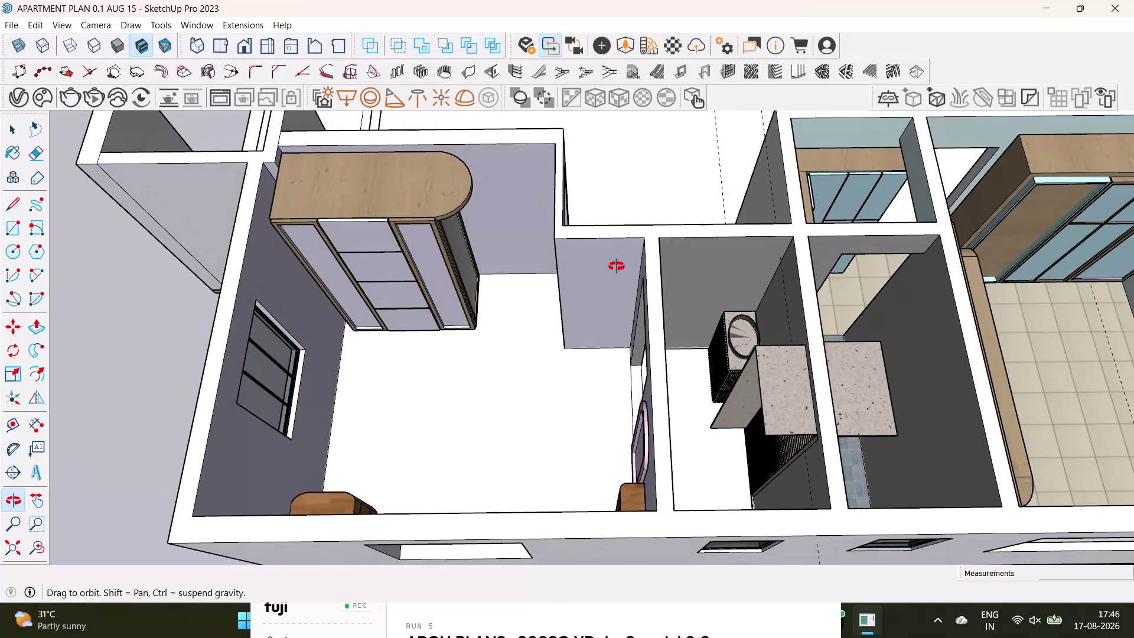
Draw a floor rectangle from below the wardrobe to the chest corner, then undo it.
click(11, 224)
scroll(up, 3)
click(328, 318)
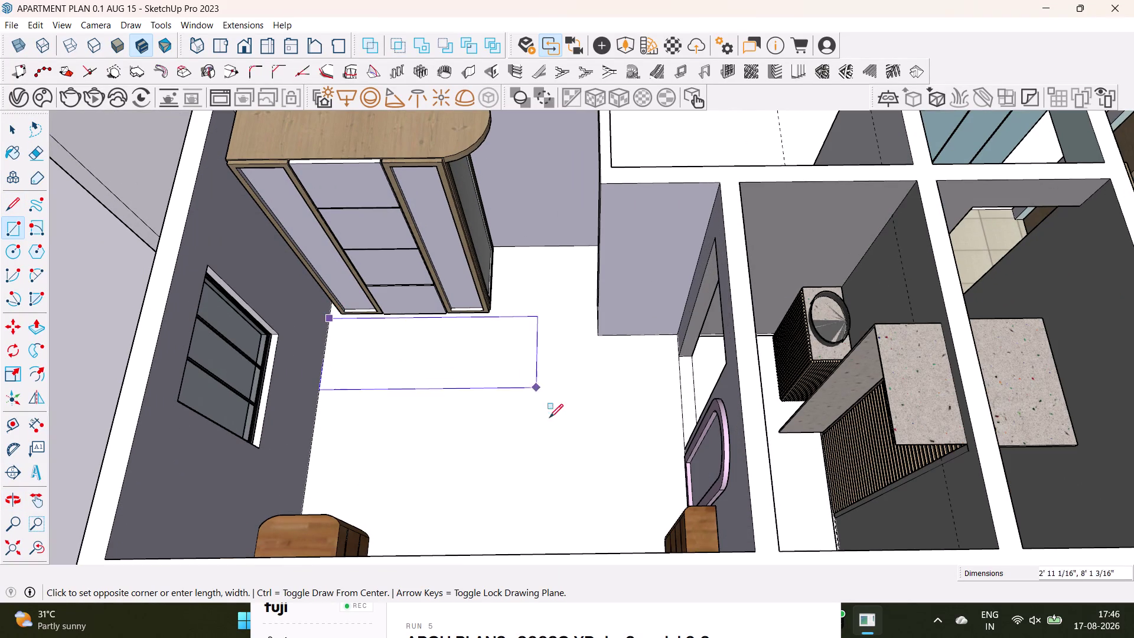
scroll(down, 3)
middle_drag(586, 499, 556, 420)
middle_drag(556, 420, 551, 506)
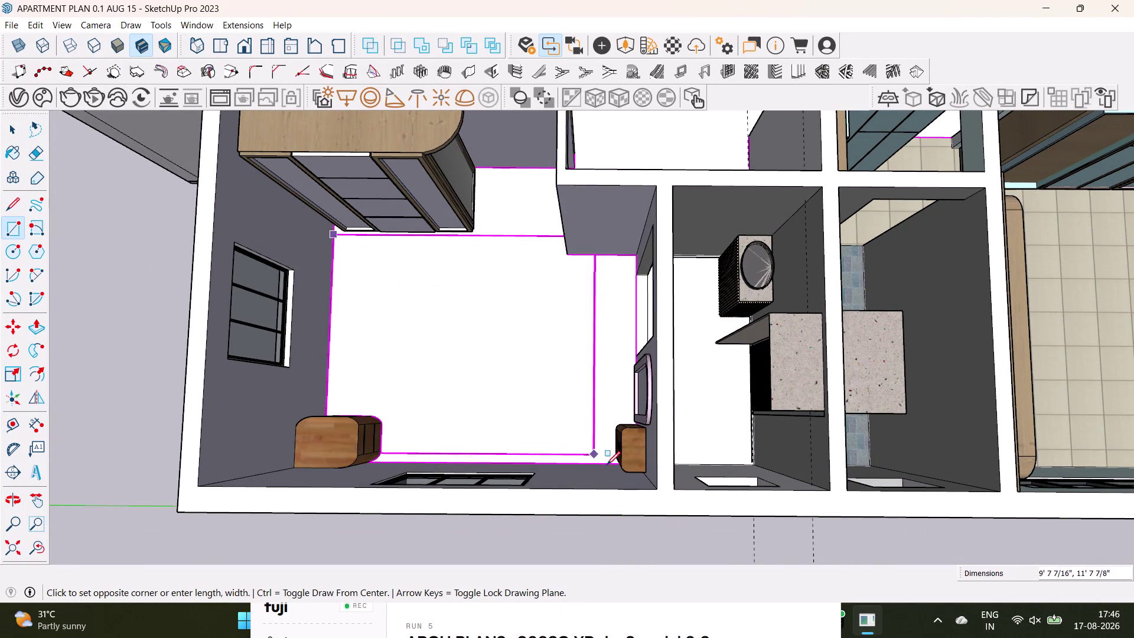
middle_drag(605, 458, 610, 518)
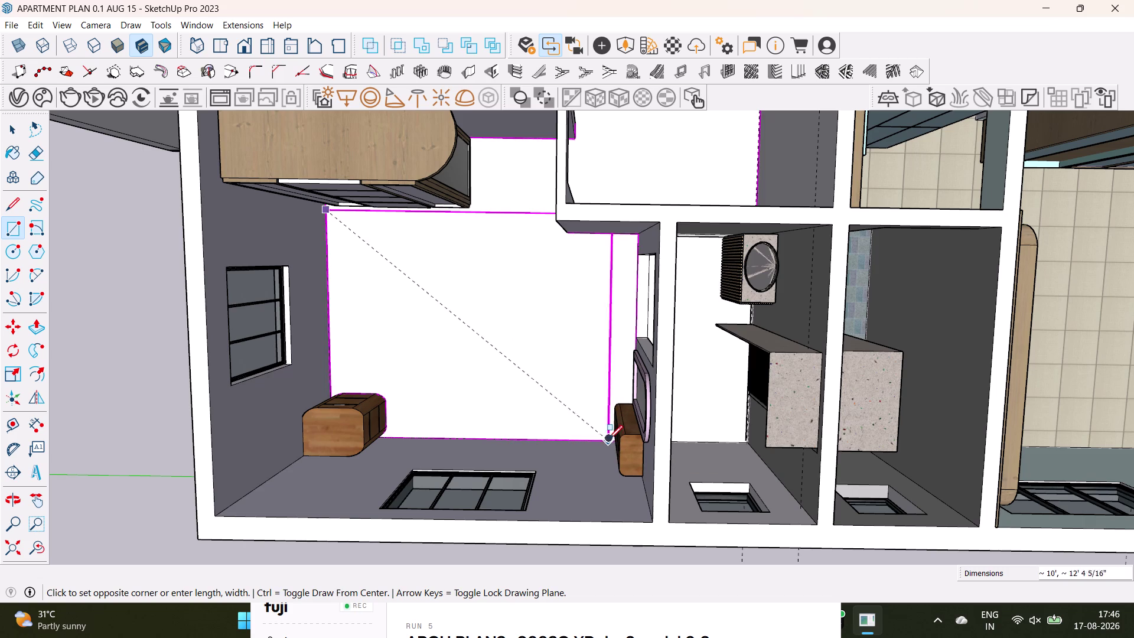
scroll(up, 3)
middle_drag(607, 464, 702, 353)
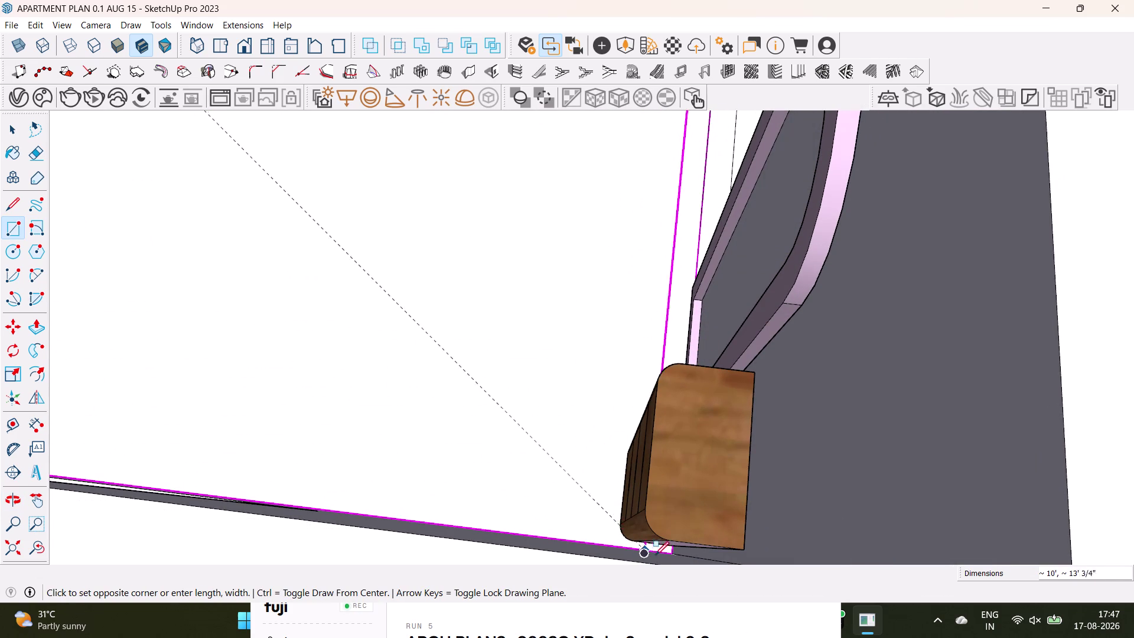
click(676, 556)
scroll(down, 3)
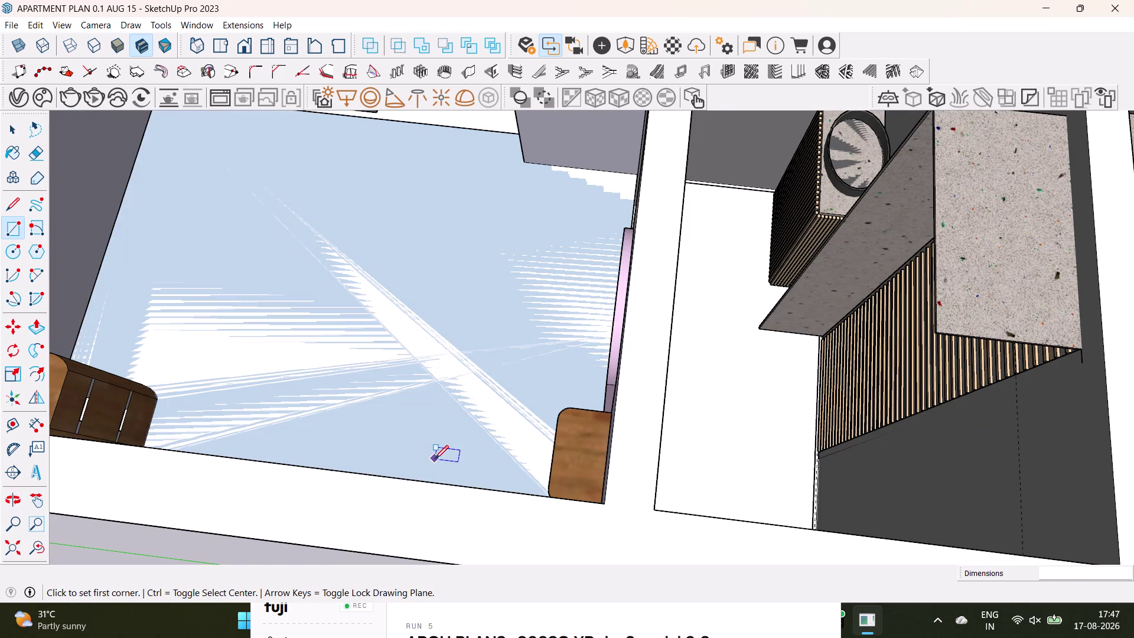
key(ctrl+z)
Redraw the bedroom floor rectangle, finishing at the corner beside the small chest.
middle_drag(253, 337, 374, 434)
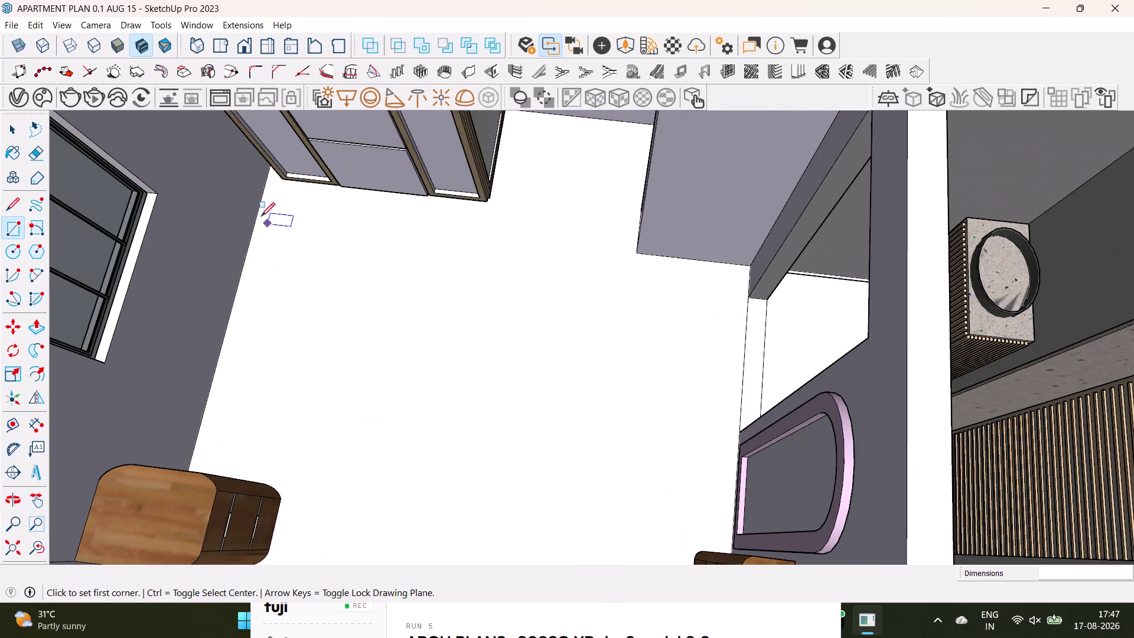
drag(256, 208, 271, 211)
scroll(down, 3)
key(Up)
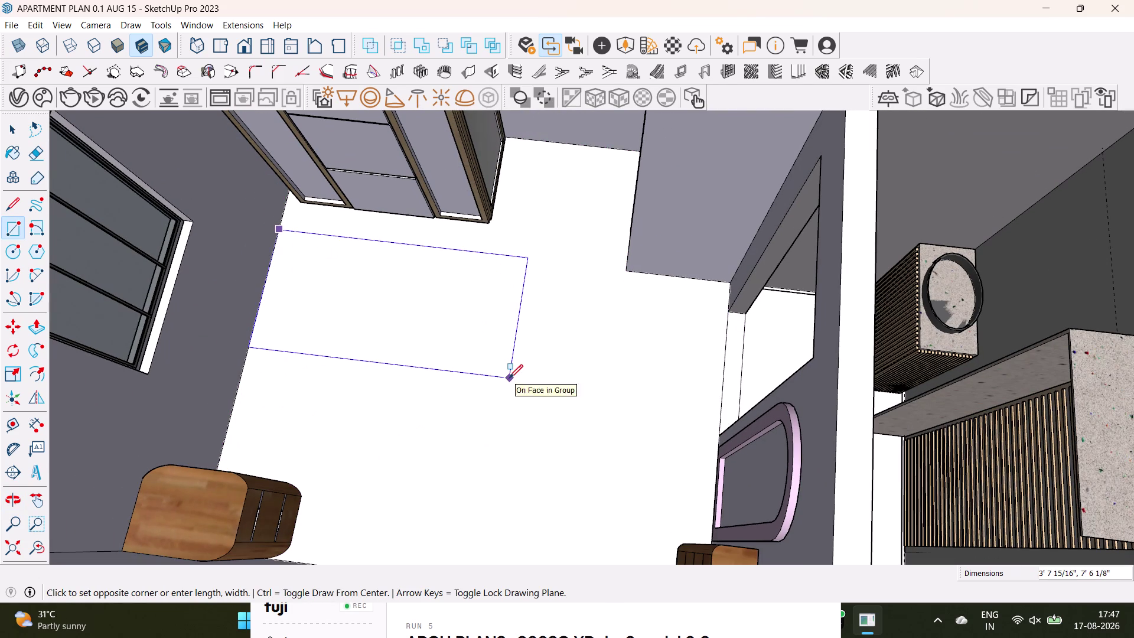
scroll(down, 3)
middle_drag(526, 447, 518, 383)
middle_drag(532, 385, 558, 490)
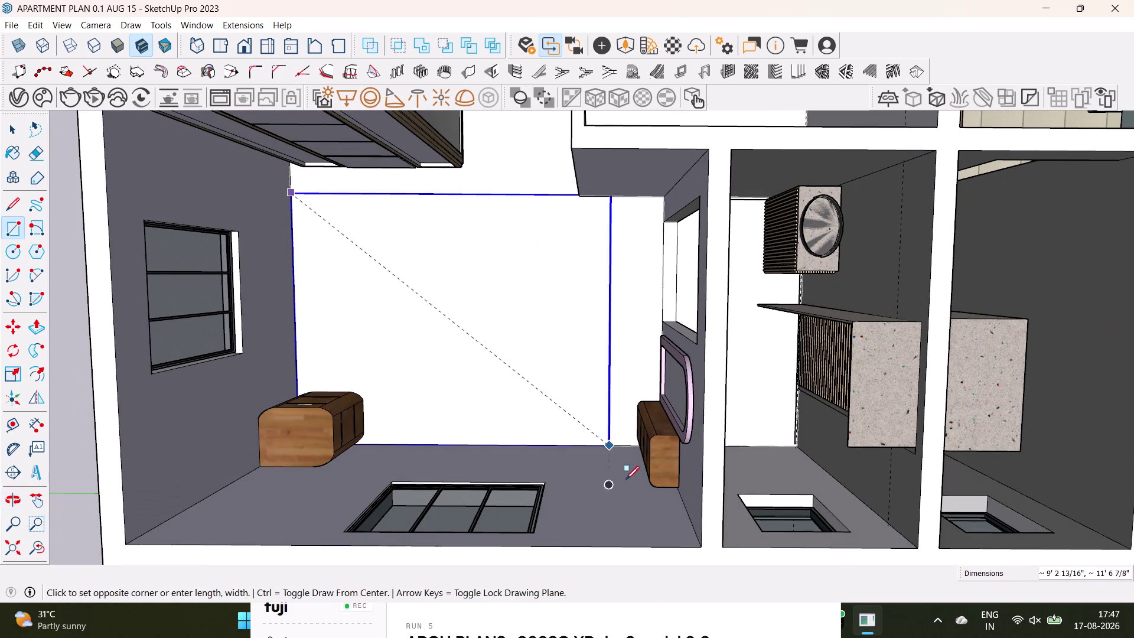
middle_drag(671, 504, 656, 429)
click(685, 492)
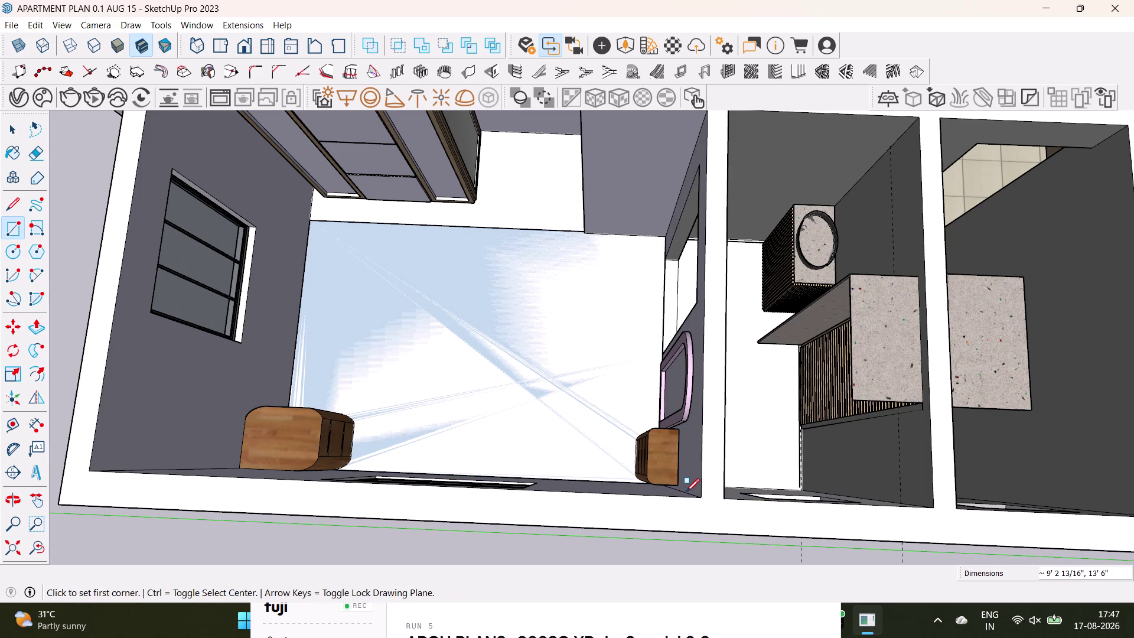
key(space)
middle_drag(436, 355, 437, 400)
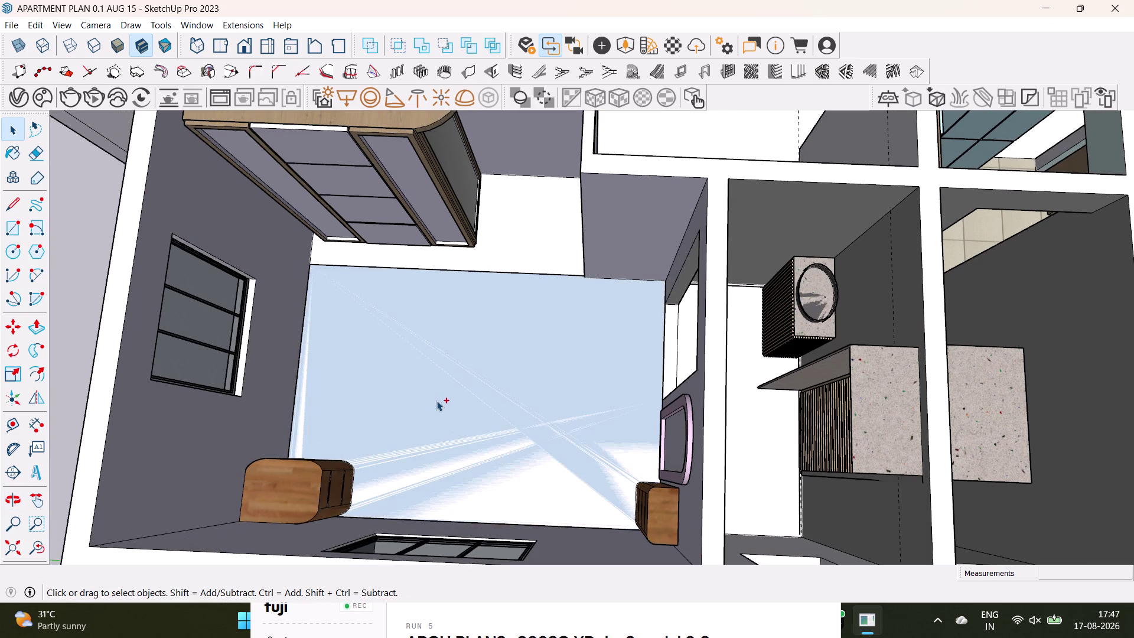
Undo the last change and open the floor group for editing.
key(ctrl+z)
triple_click(418, 371)
double_click(418, 371)
double_click(420, 390)
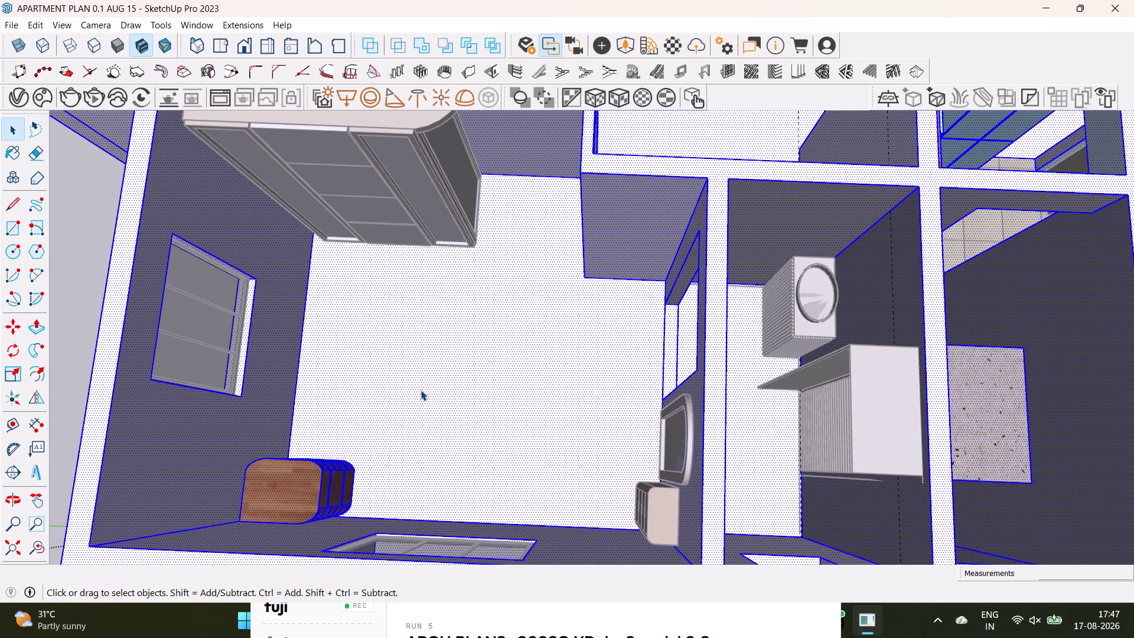
Draw a rectangle from the wardrobe's base corner to the corner beside the small chest.
click(2, 226)
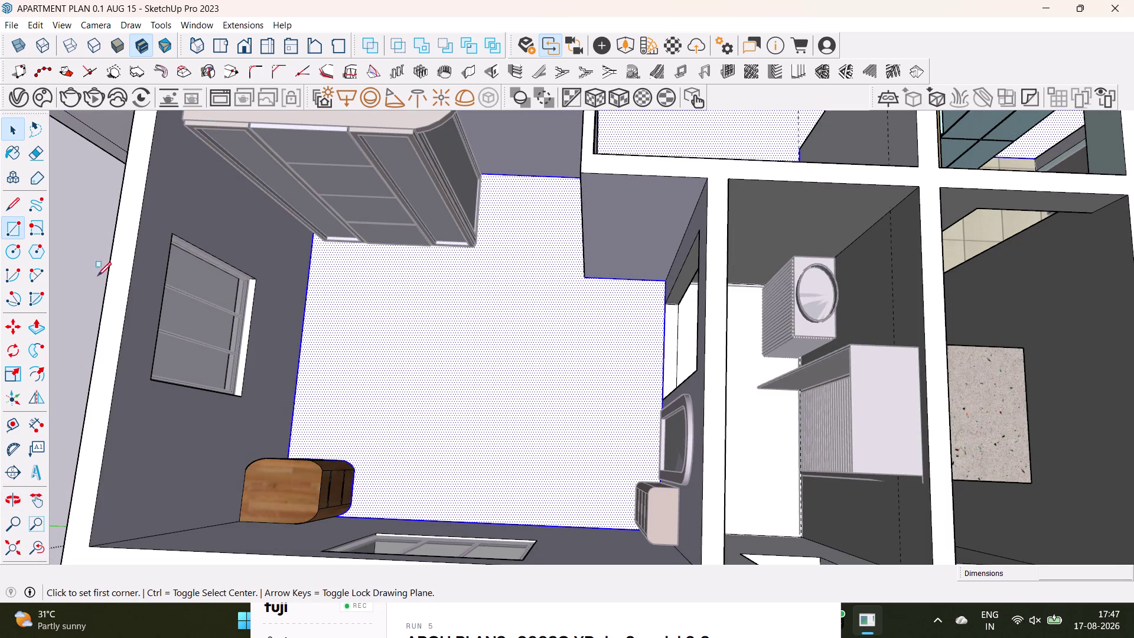
click(313, 262)
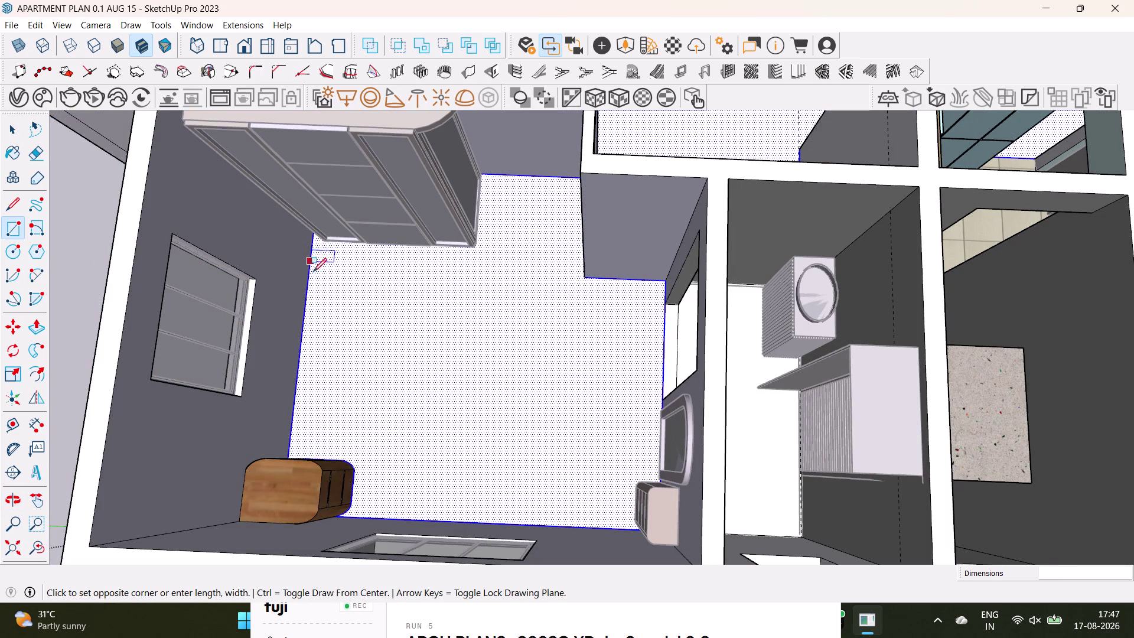
key(Up)
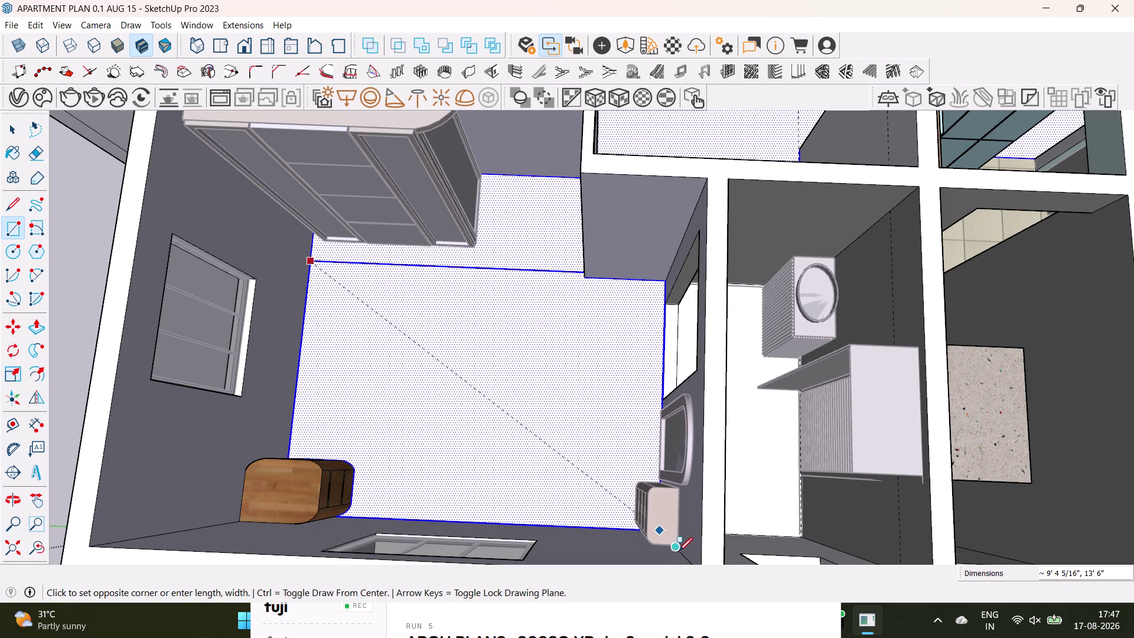
click(677, 553)
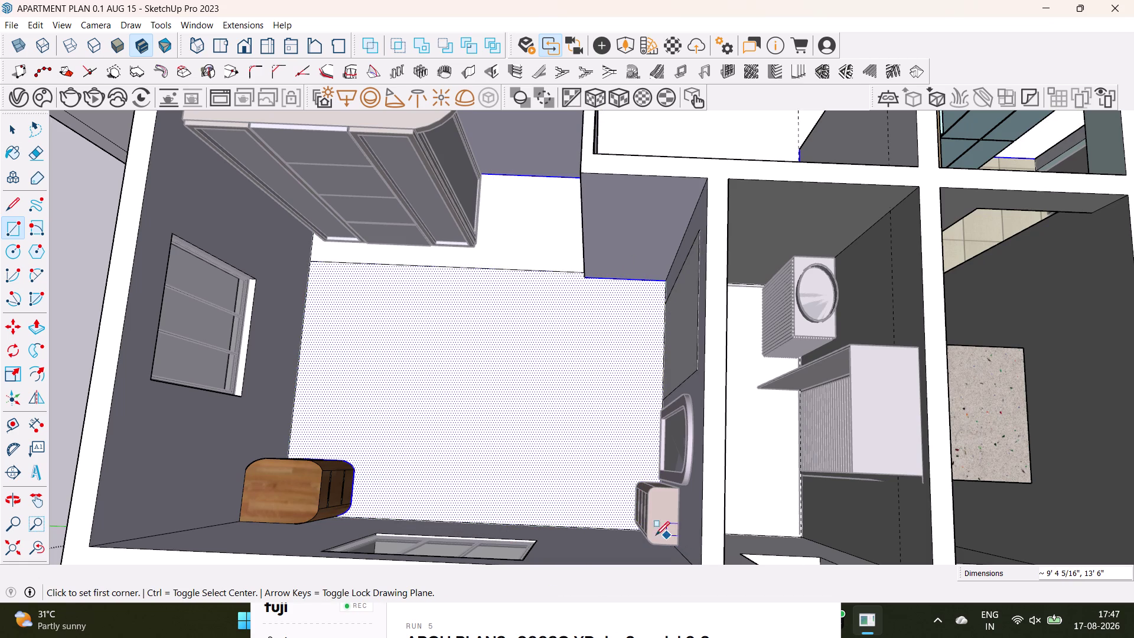
key(space)
click(678, 365)
key(Delete)
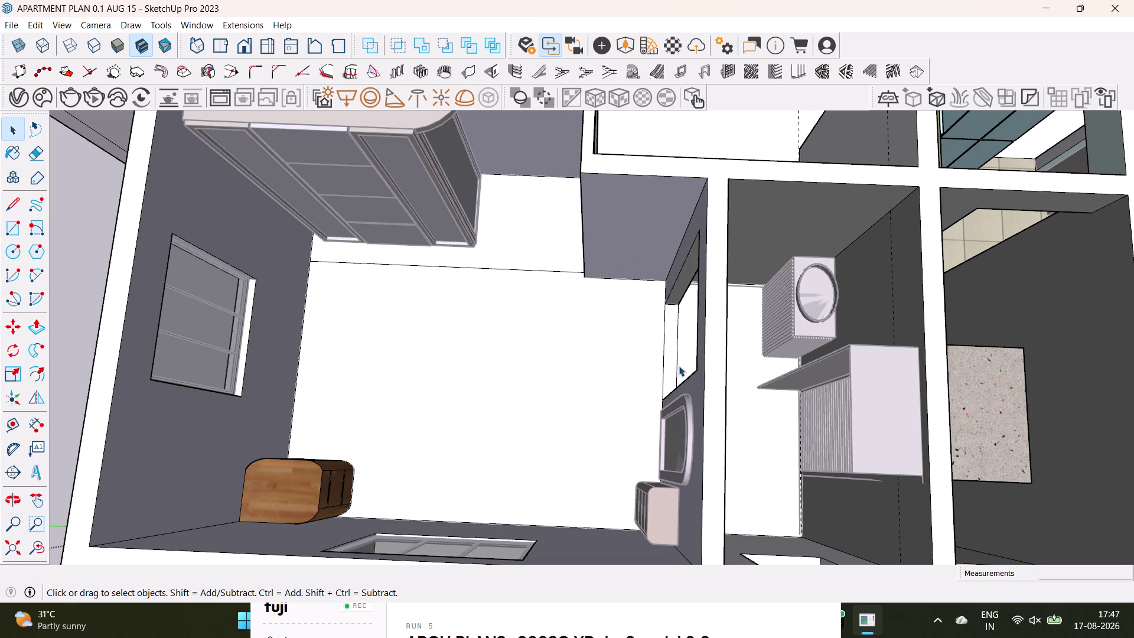
scroll(down, 3)
middle_drag(518, 425, 531, 515)
scroll(up, 3)
scroll(up, 3)
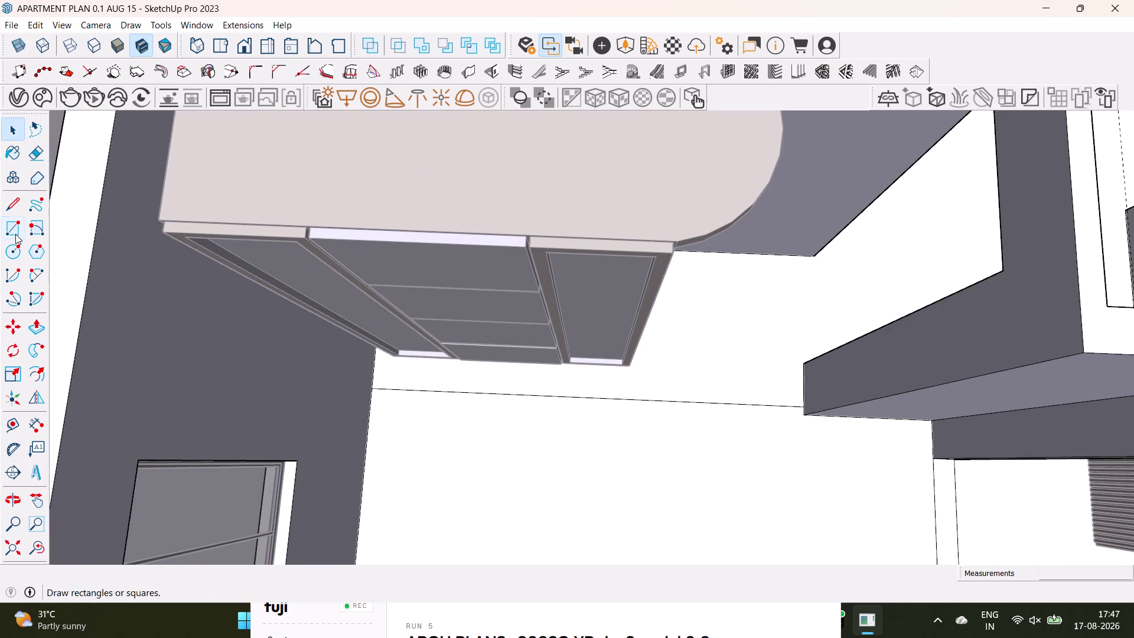
Draw a thin rectangular floor strip running along the wall.
click(15, 234)
scroll(up, 3)
click(360, 389)
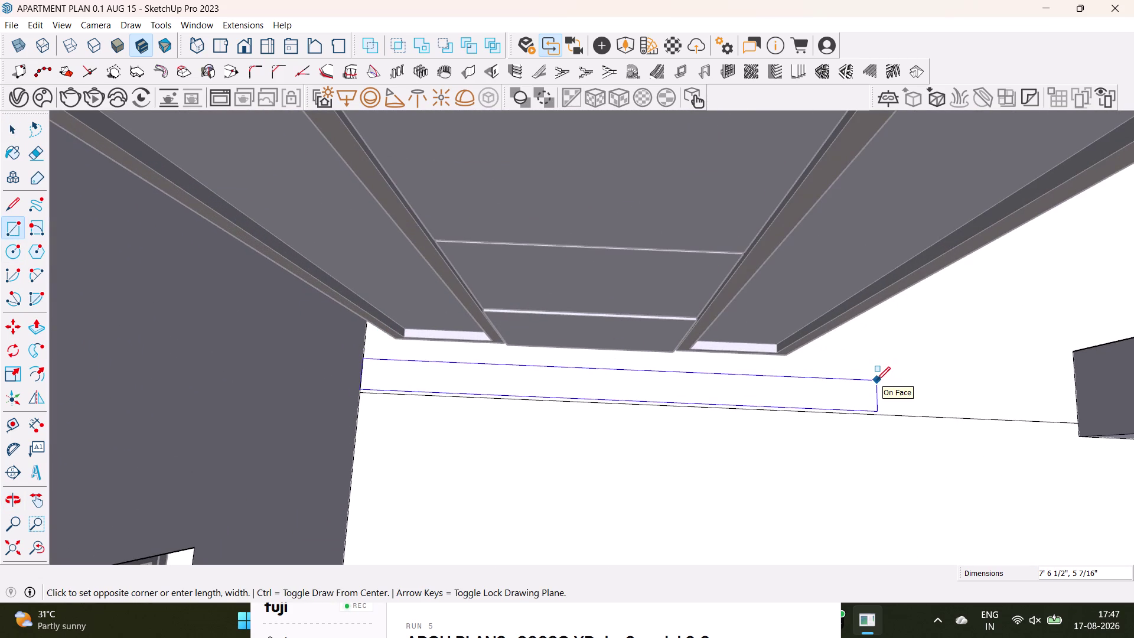
key(space)
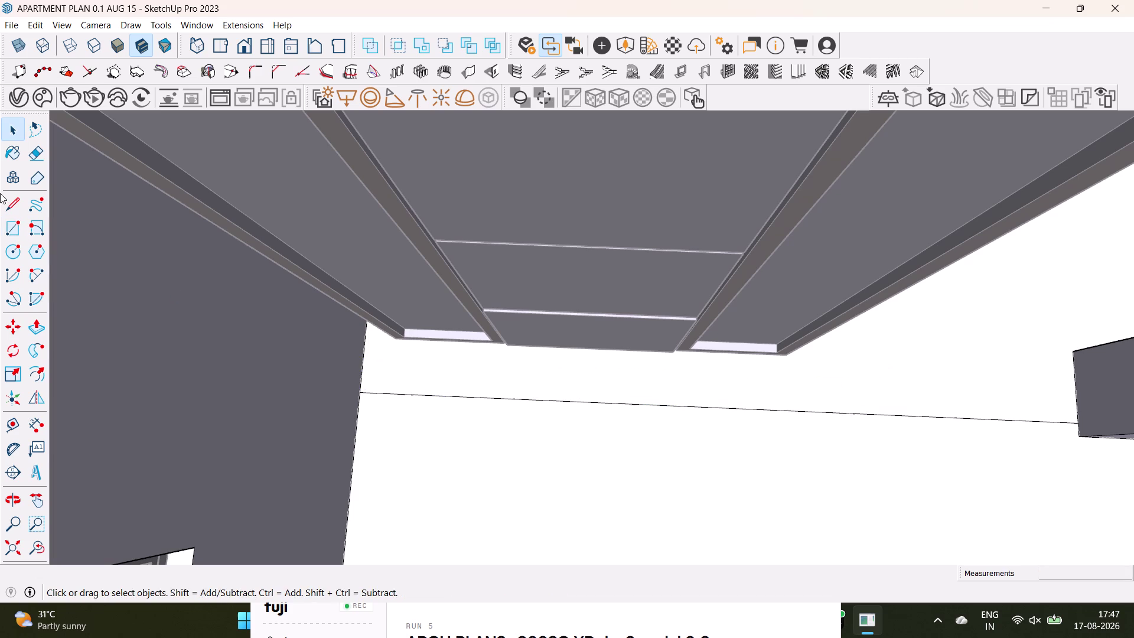
click(14, 228)
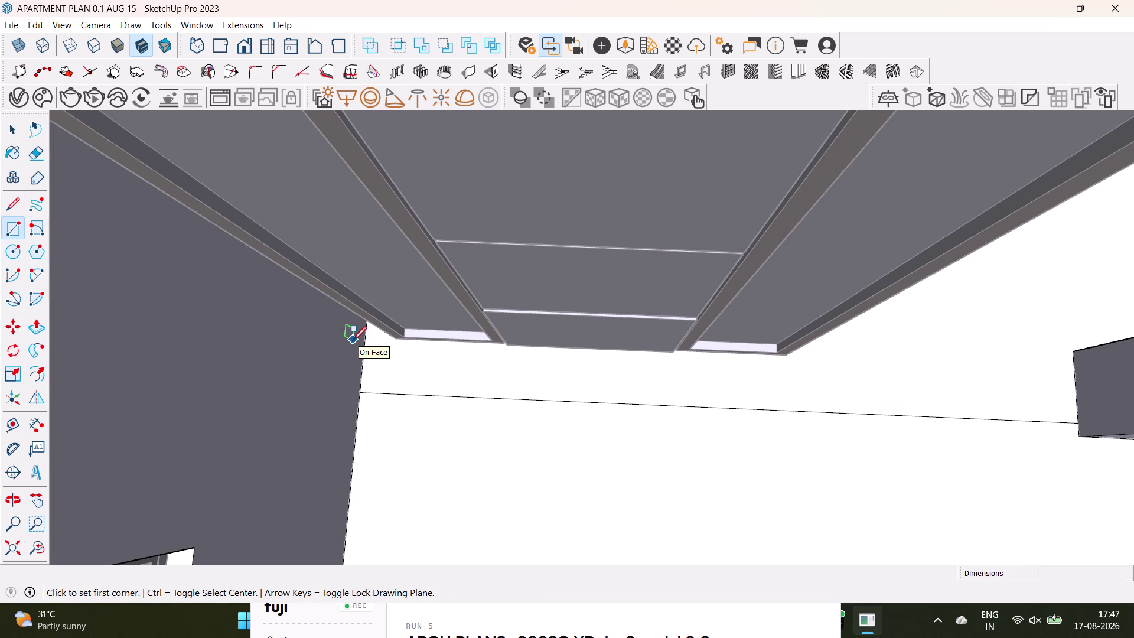
middle_drag(376, 345, 269, 339)
scroll(up, 3)
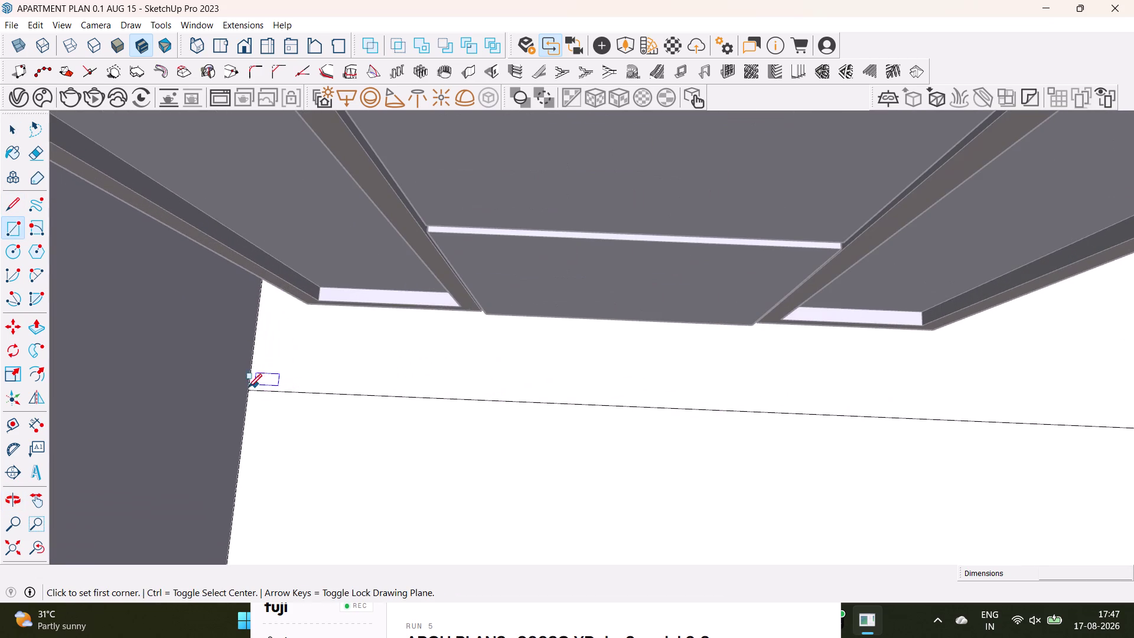
click(248, 388)
scroll(down, 3)
middle_drag(642, 339, 575, 326)
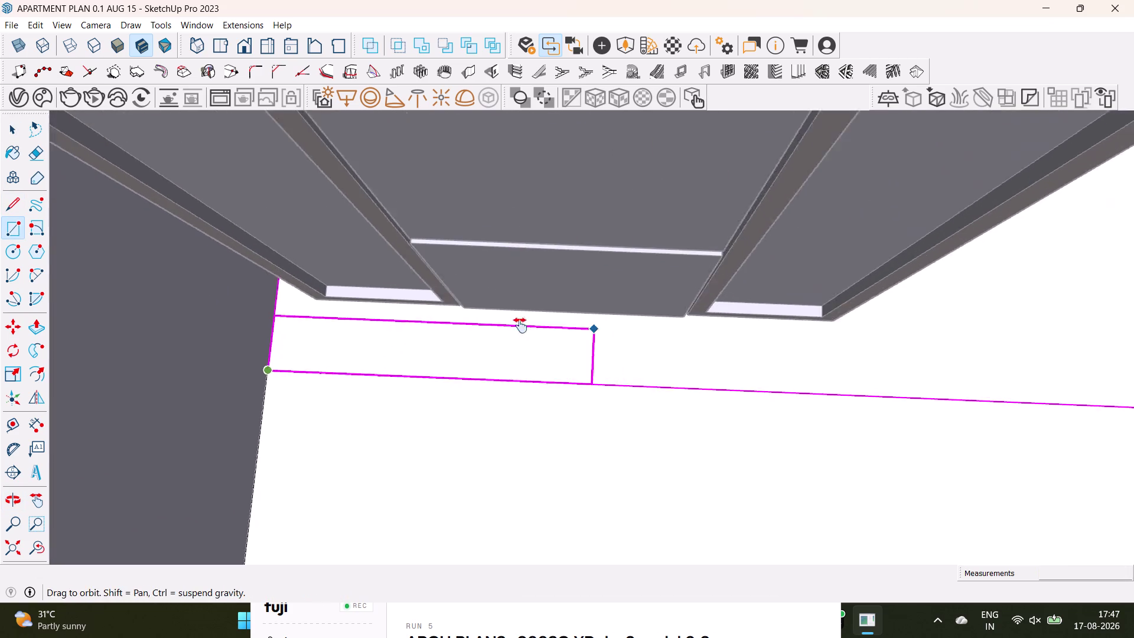
middle_drag(575, 326, 217, 355)
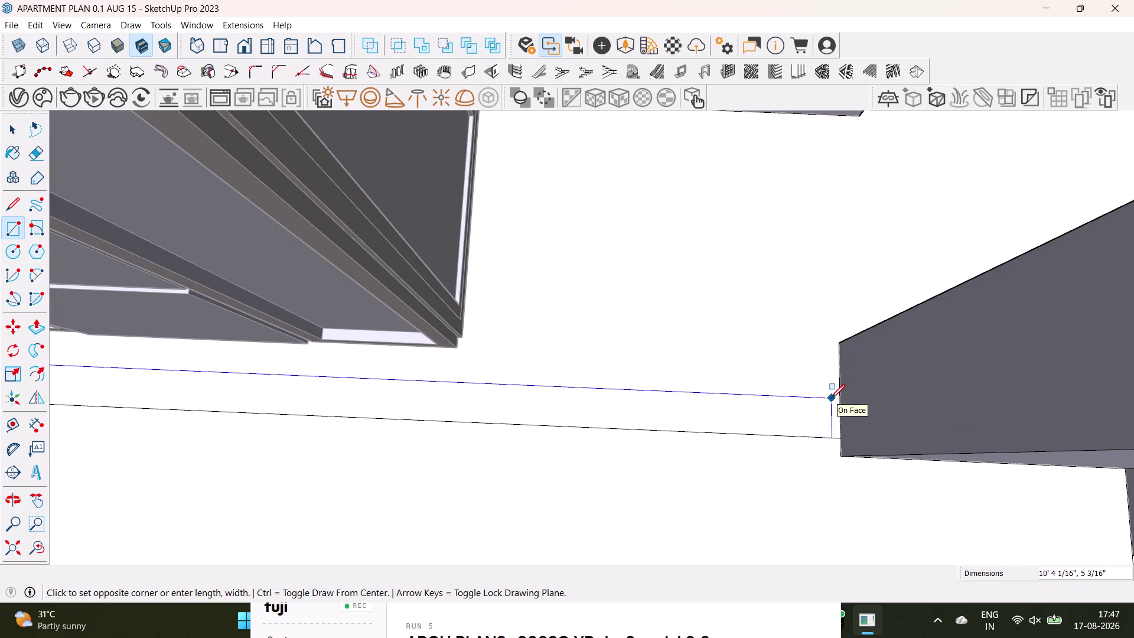
key(Up)
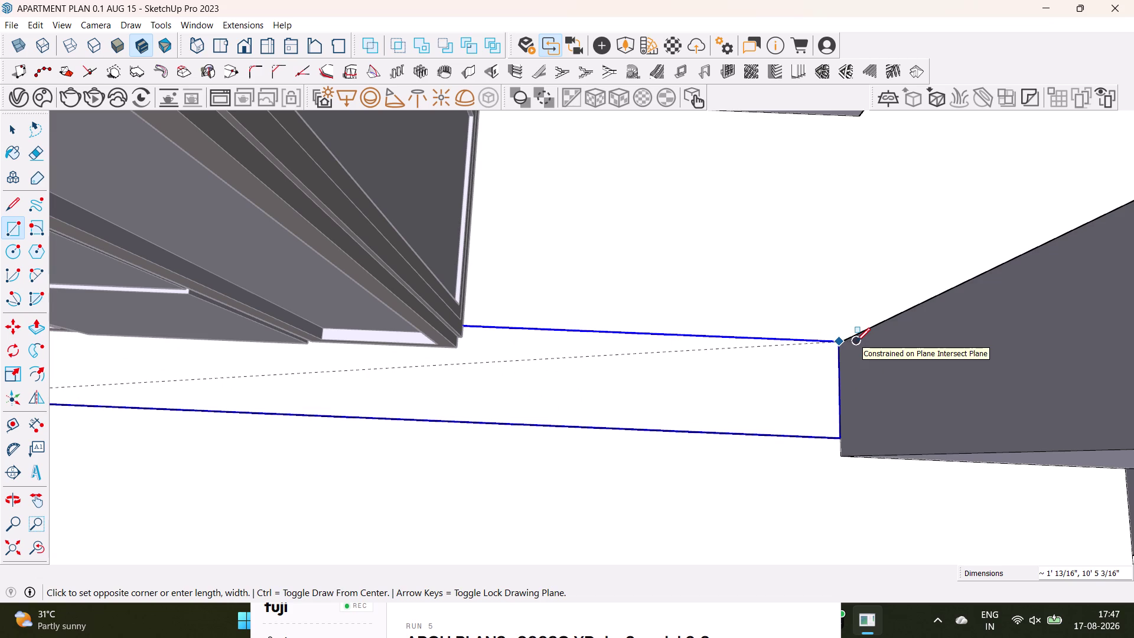
click(856, 342)
Draw a thin strip from the wall along the wardrobe base.
scroll(down, 3)
middle_drag(310, 389, 574, 399)
scroll(up, 3)
middle_drag(437, 428, 578, 369)
scroll(up, 3)
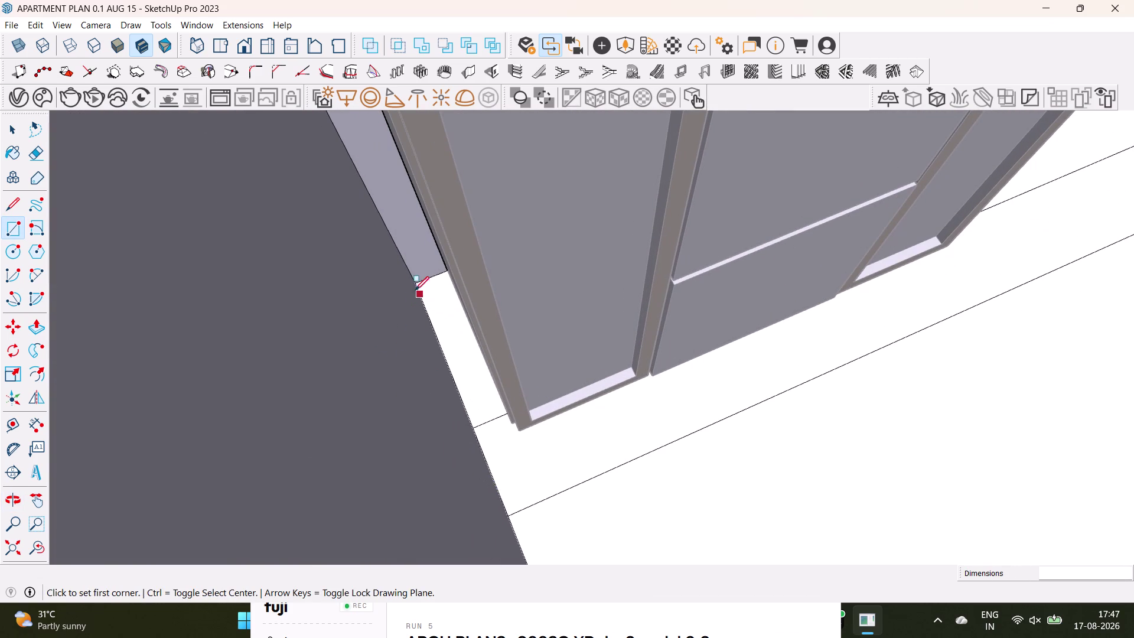
click(415, 280)
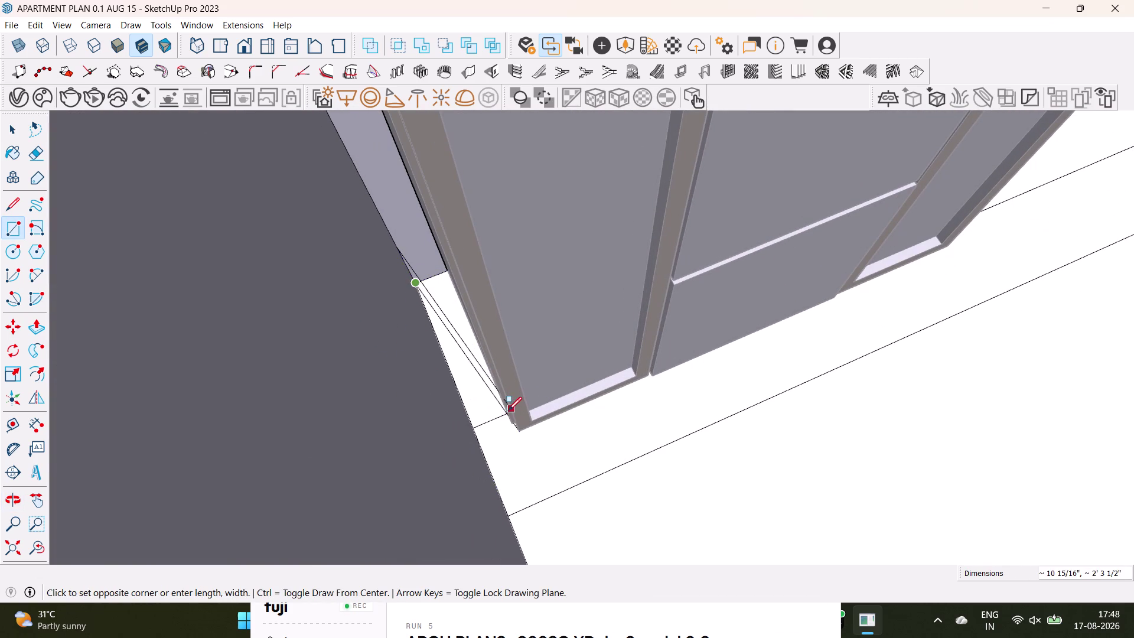
scroll(up, 3)
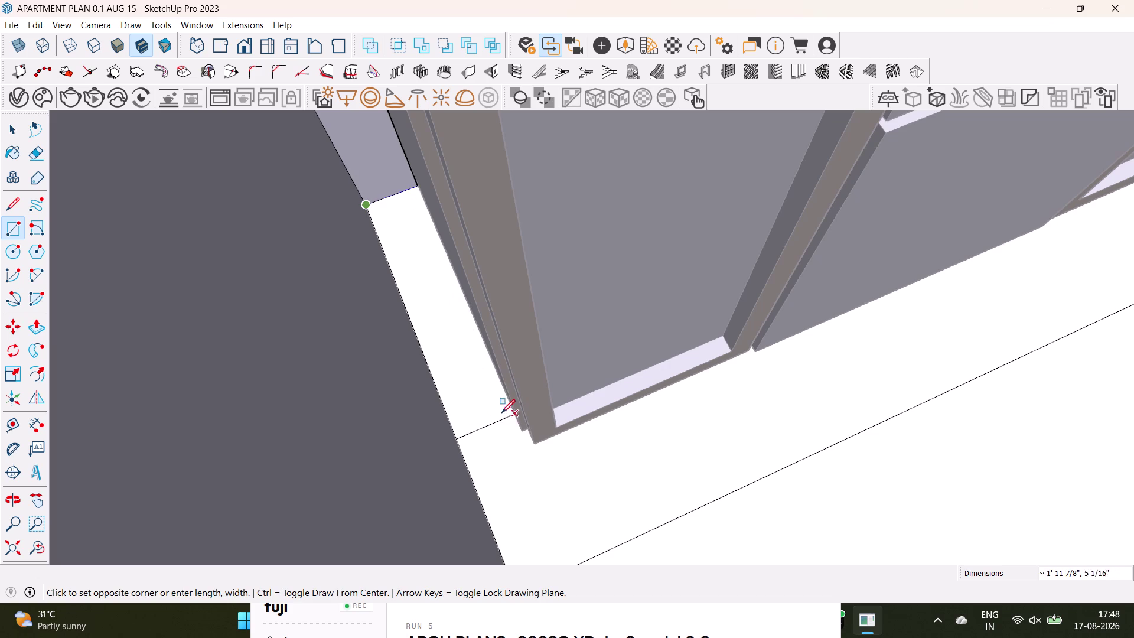
key(Up)
scroll(up, 3)
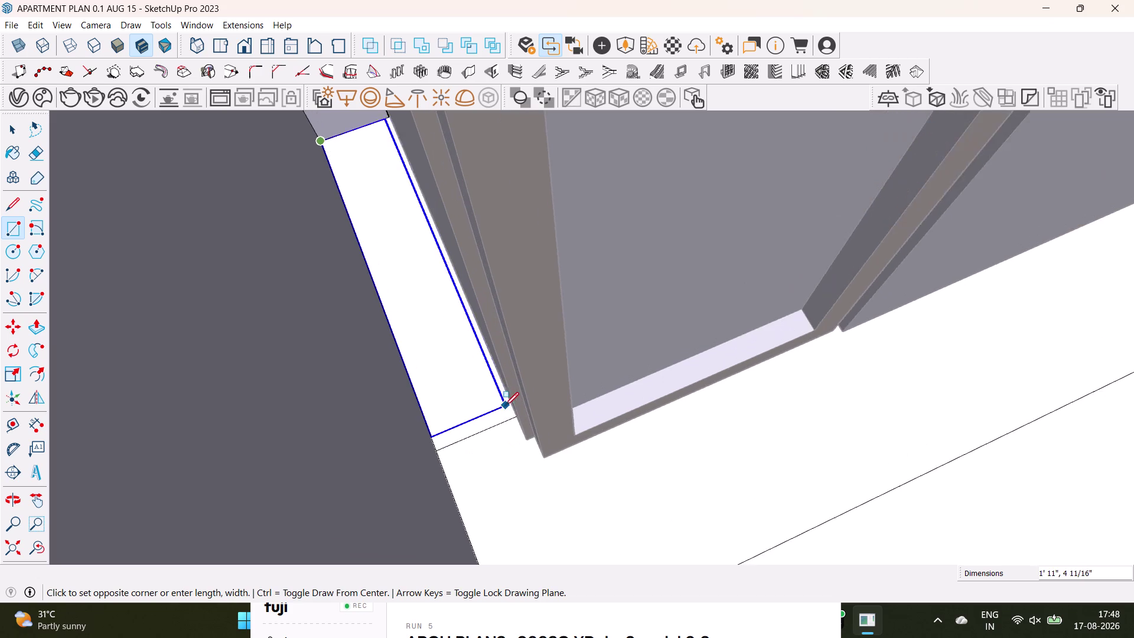
scroll(up, 3)
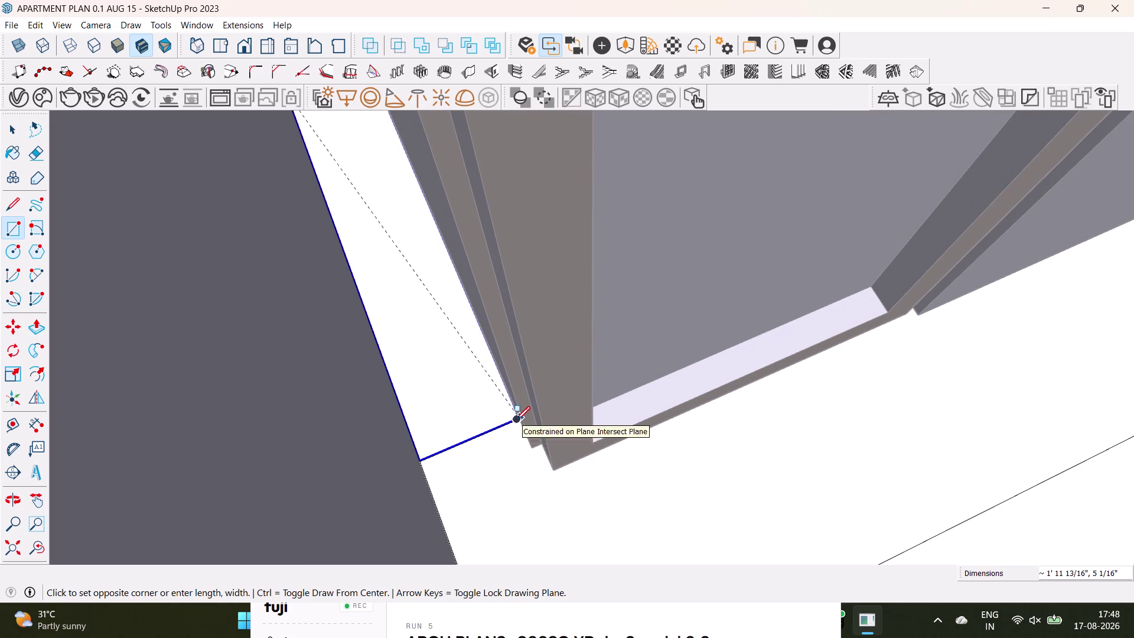
click(516, 421)
key(space)
Draw a roughly 2.5-foot square rectangle from the wardrobe corner toward the far wall.
scroll(down, 3)
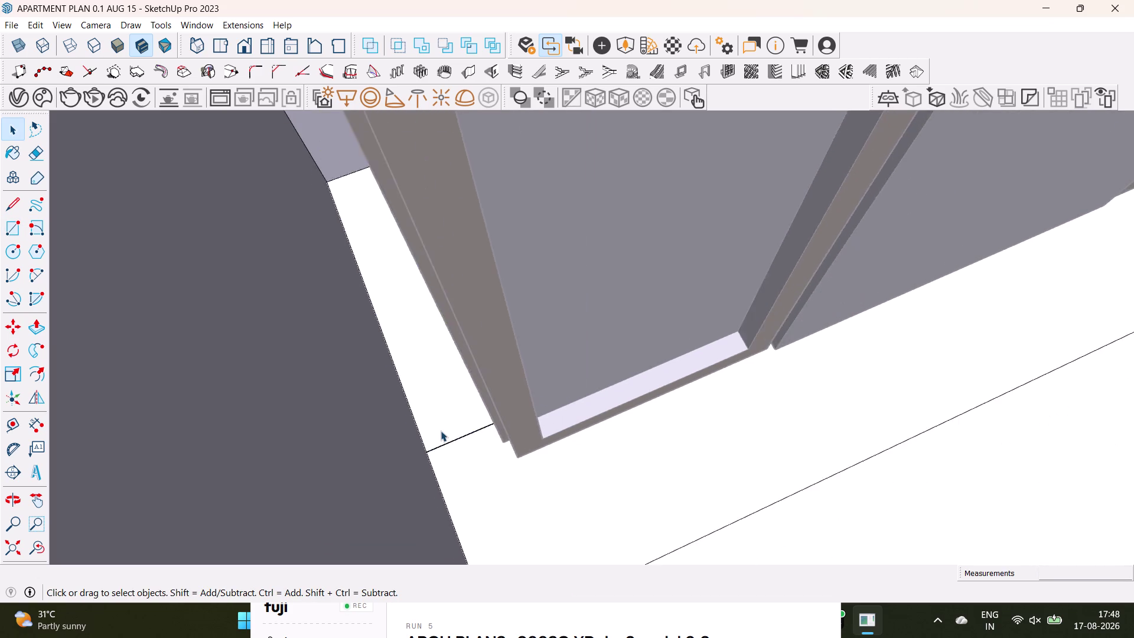
scroll(down, 3)
middle_drag(530, 411, 369, 459)
middle_drag(652, 366, 296, 503)
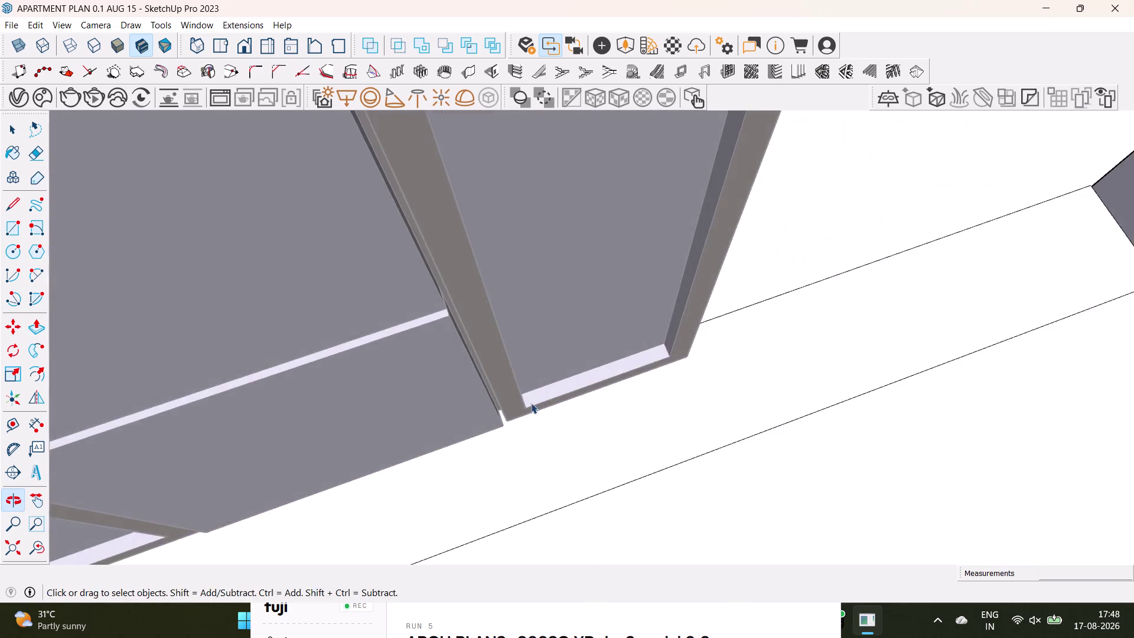
middle_drag(643, 360, 224, 376)
middle_drag(458, 278, 380, 389)
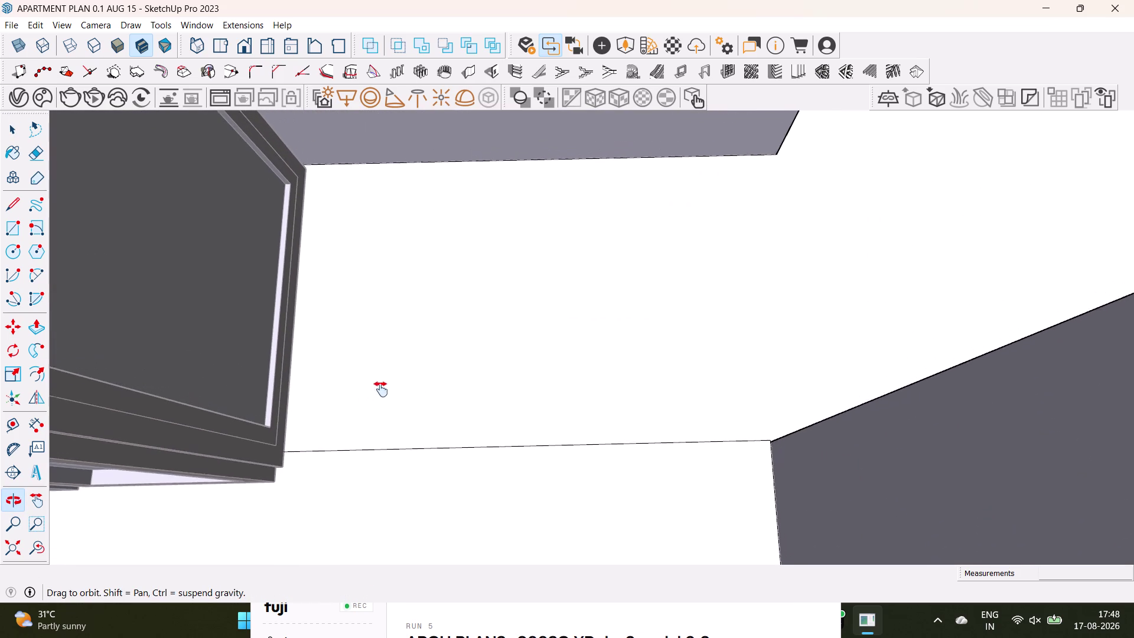
middle_drag(381, 389, 368, 401)
click(9, 228)
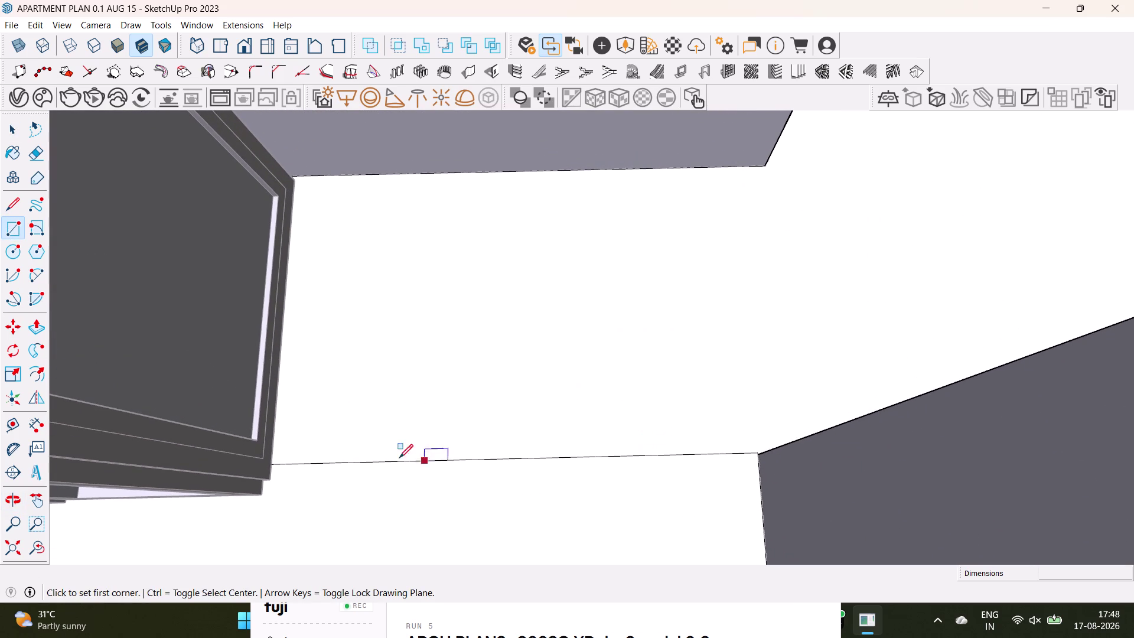
scroll(up, 3)
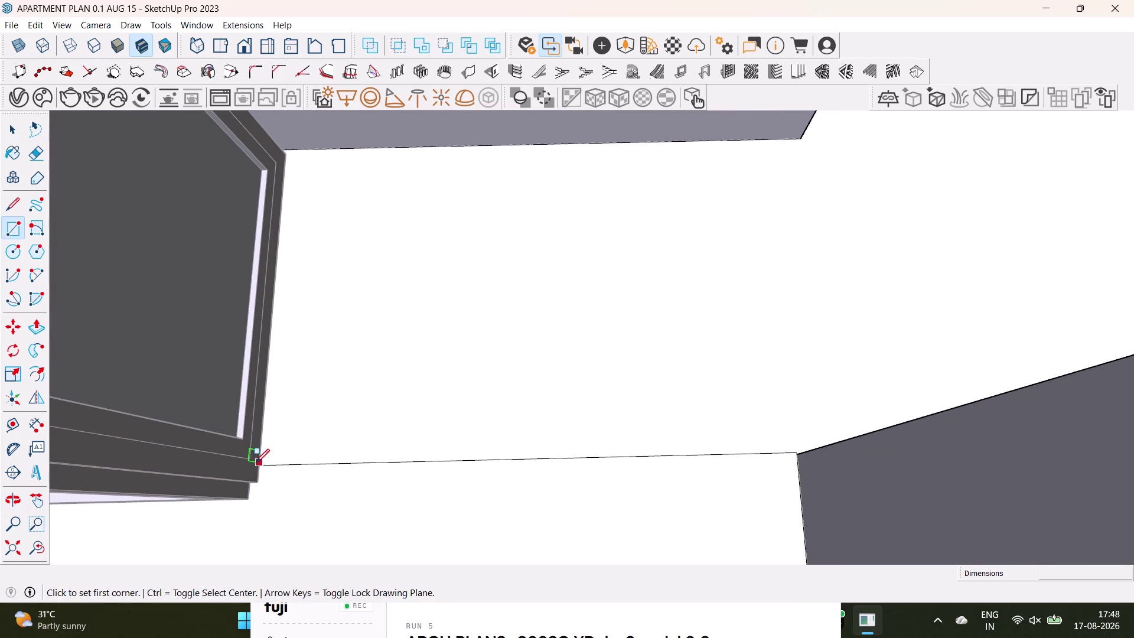
click(261, 462)
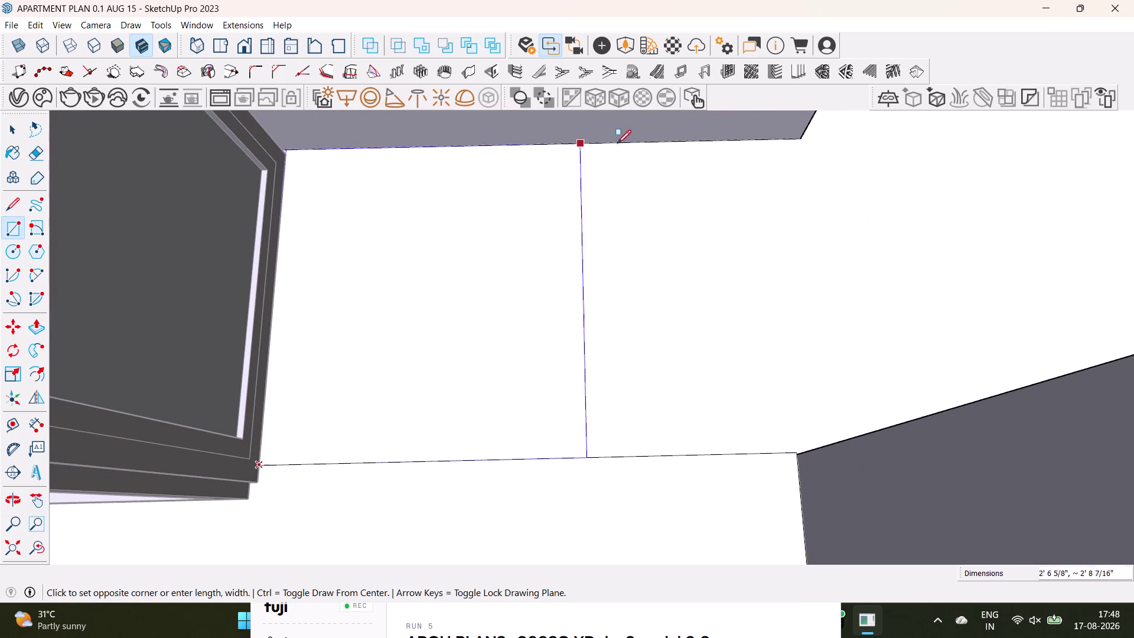
click(770, 140)
key(space)
scroll(down, 3)
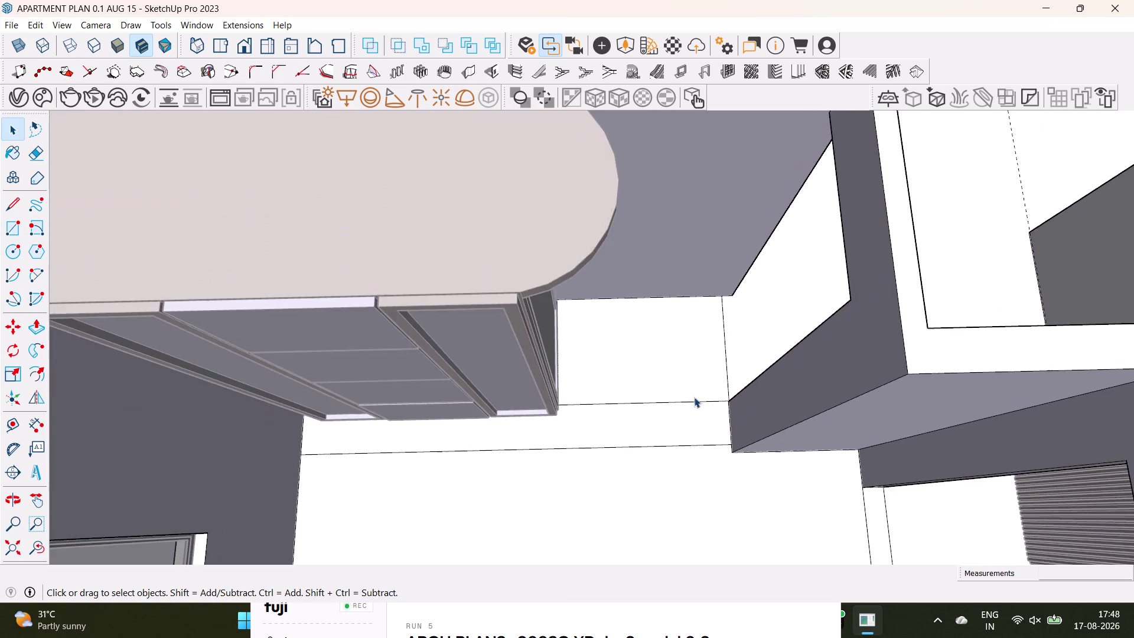
middle_drag(692, 407, 712, 350)
middle_drag(724, 388, 654, 401)
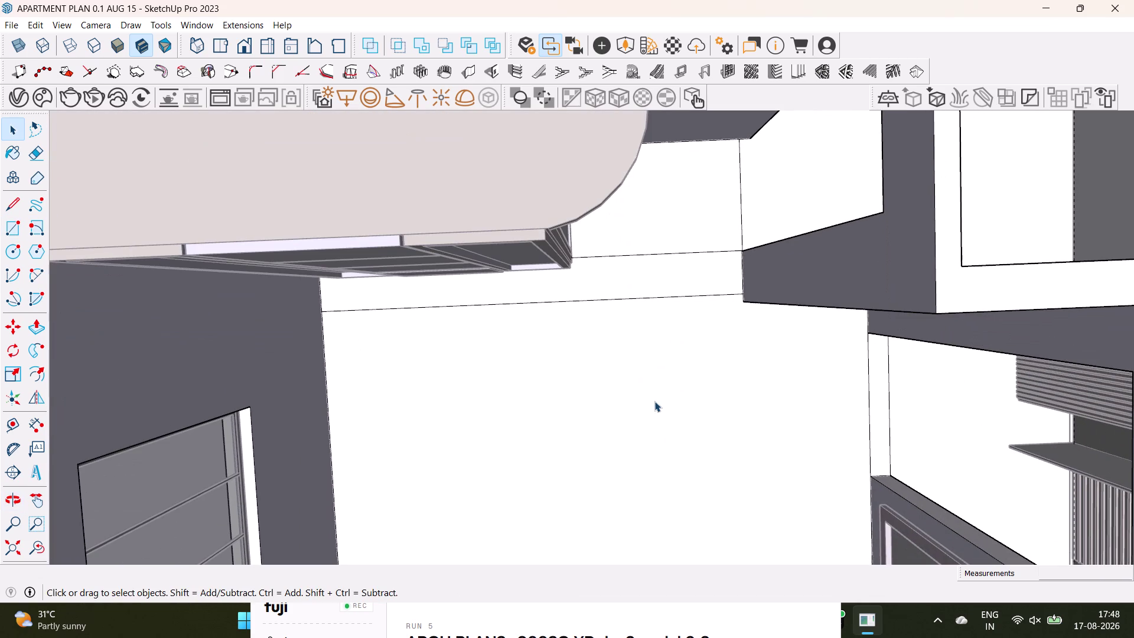